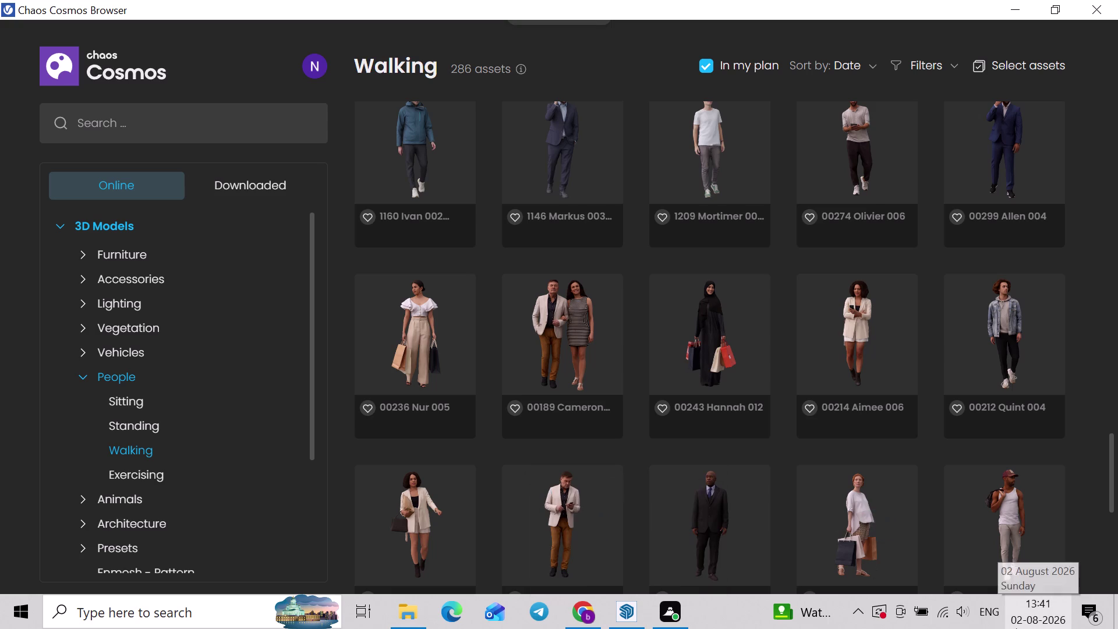
Scroll through the People > Walking models to the bottom of the list.
scroll(down, 3)
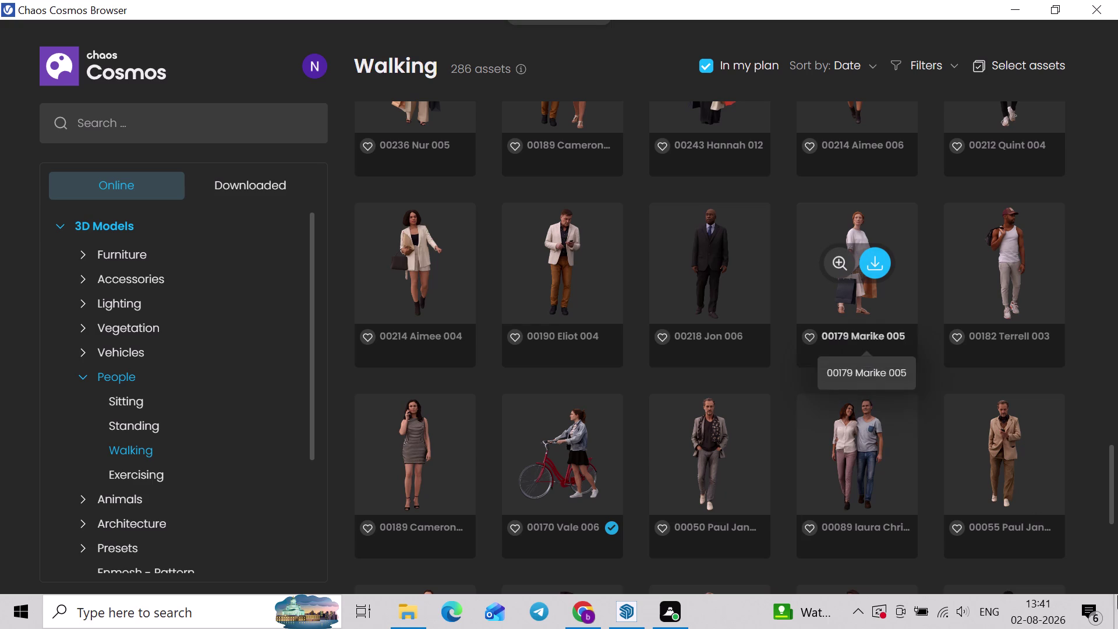
scroll(down, 3)
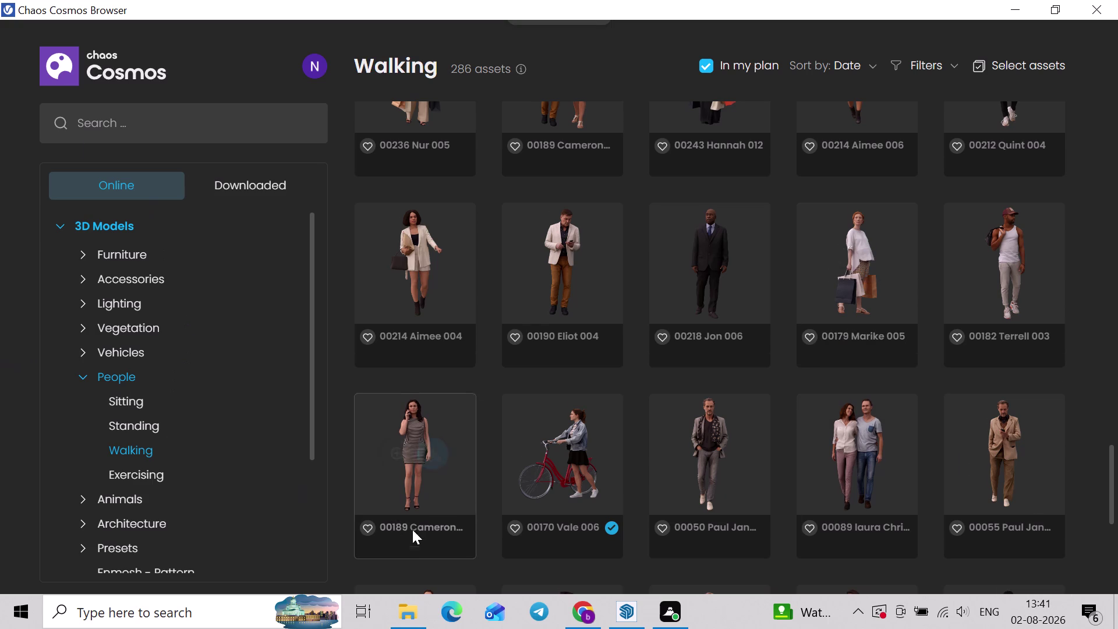
scroll(down, 3)
scroll(down, 3)
scroll(down, 3)
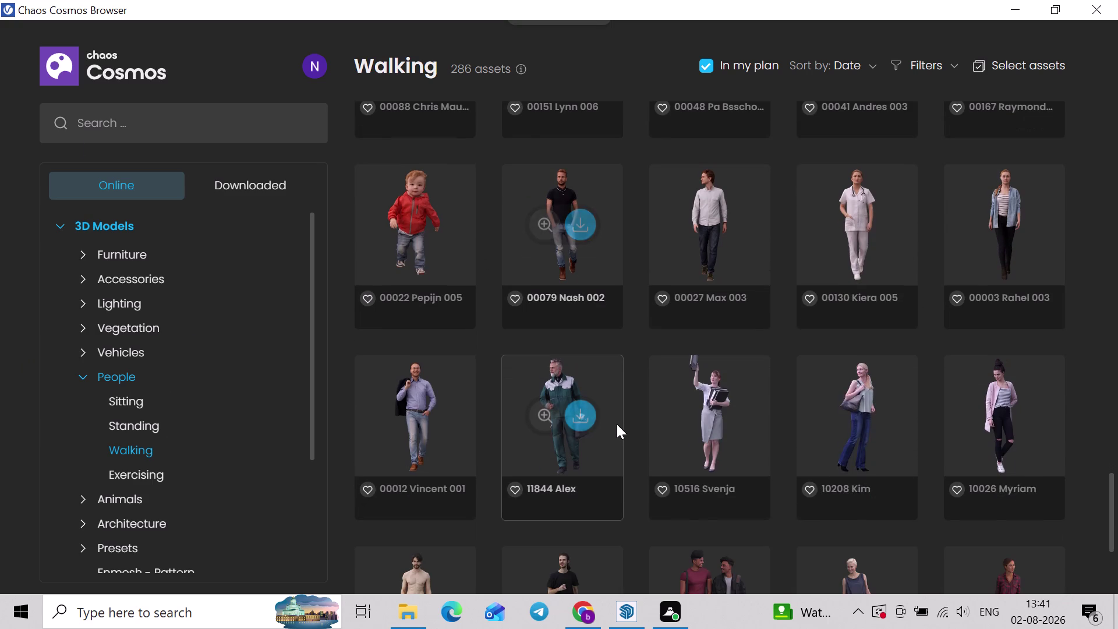
scroll(down, 3)
scroll(down, 3)
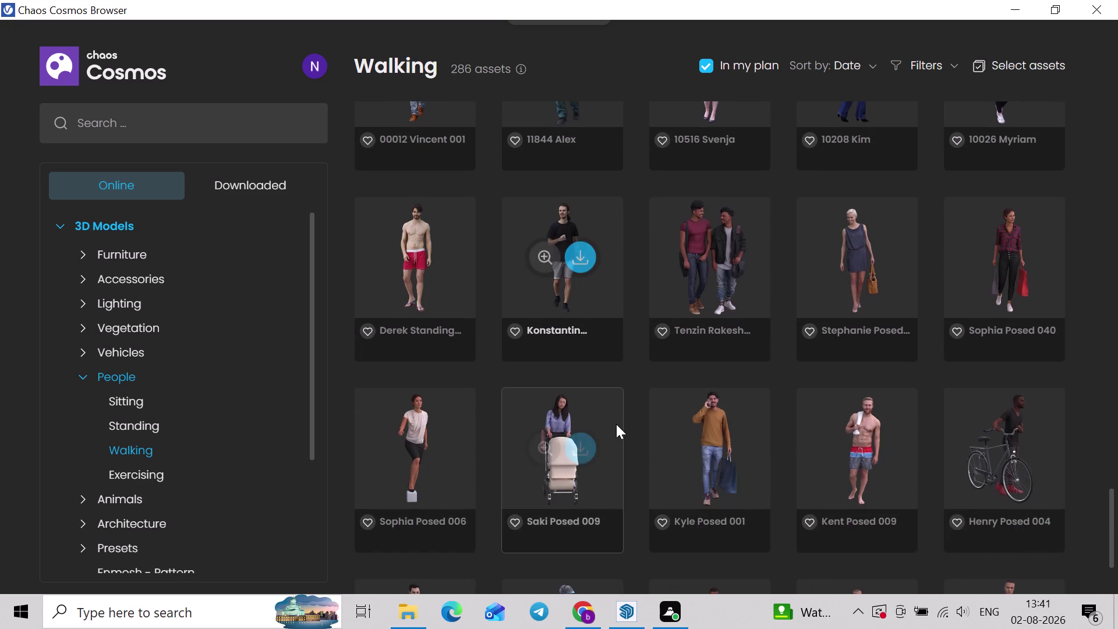
scroll(down, 3)
scroll(down, 3)
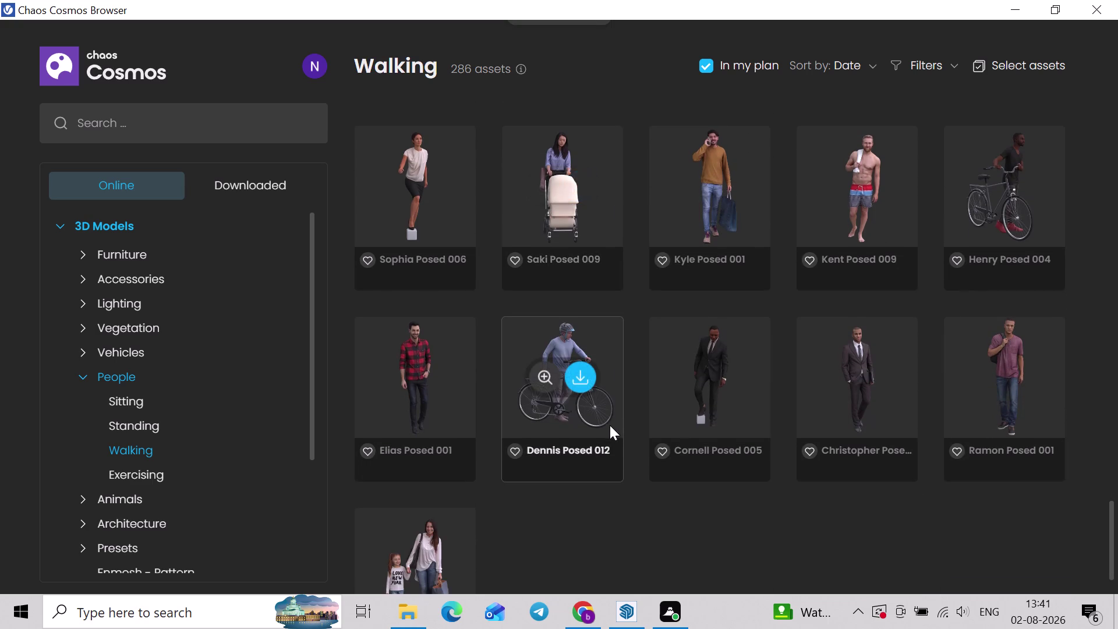
scroll(down, 3)
scroll(down, 3)
Scroll back up slightly and bring the SketchUp kitchen model to the front.
scroll(up, 3)
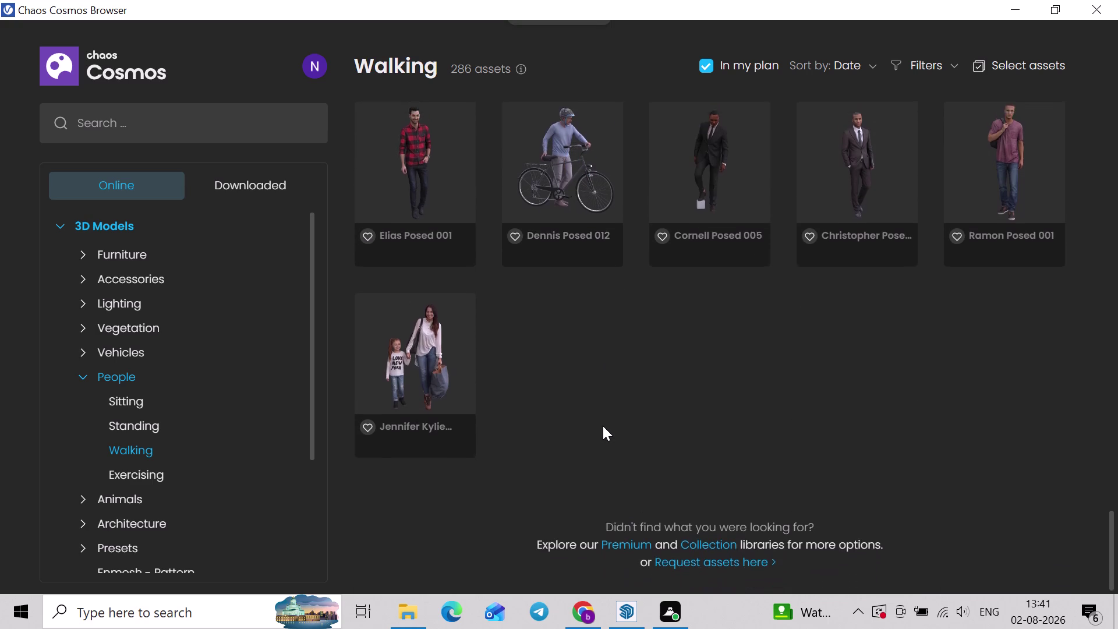
scroll(up, 3)
click(1114, 0)
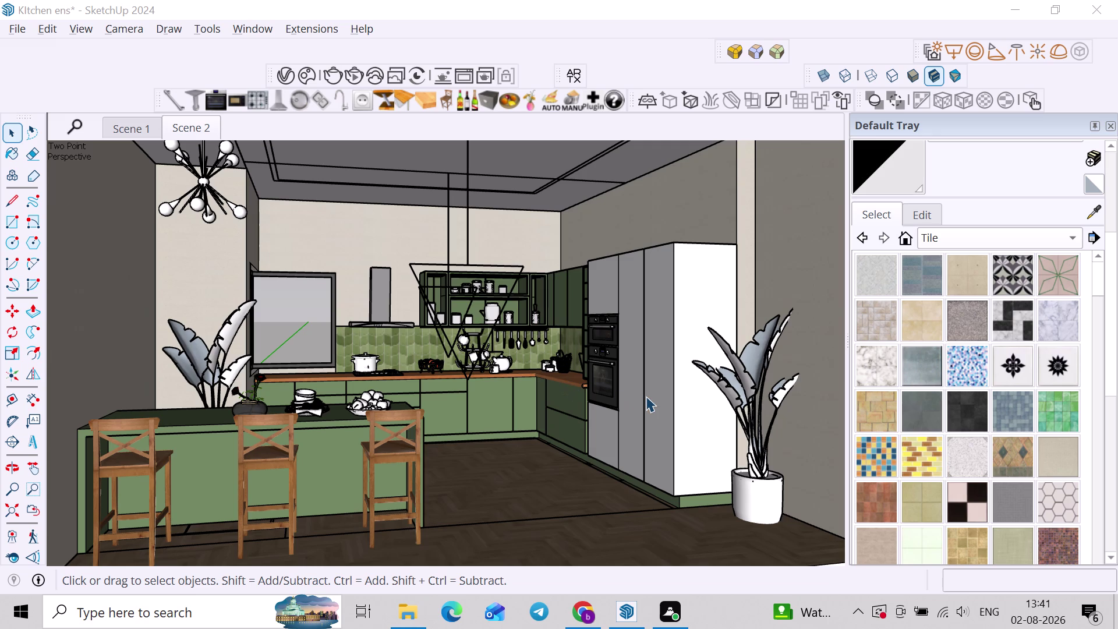
Zoom and orbit toward the kitchen cooktop wall, then return to Chaos Cosmos.
scroll(up, 3)
middle_drag(559, 283, 454, 328)
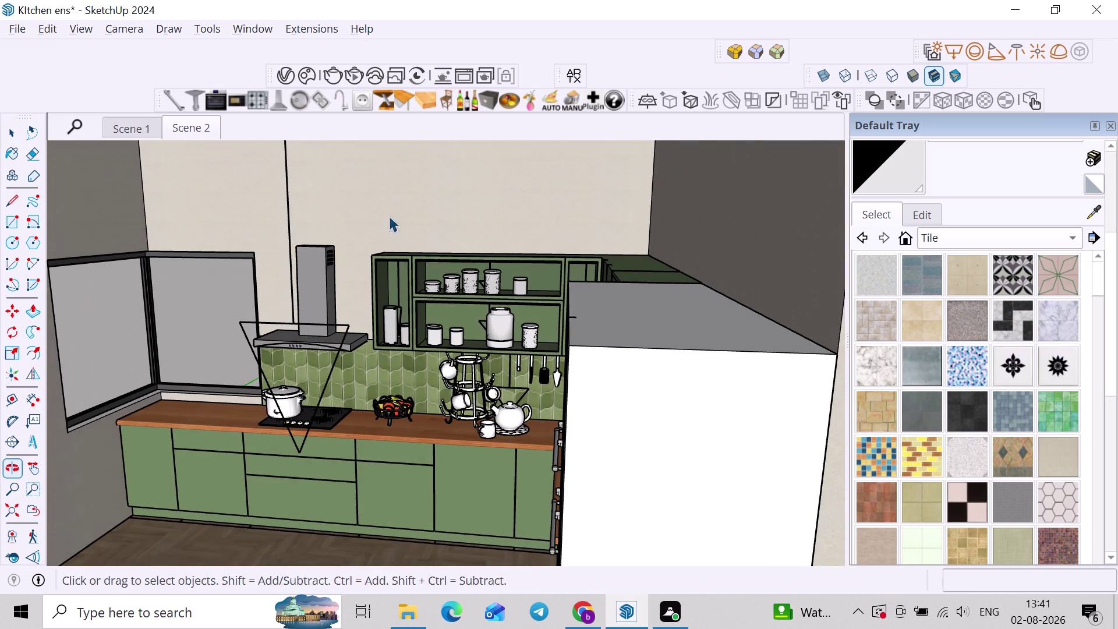
click(303, 73)
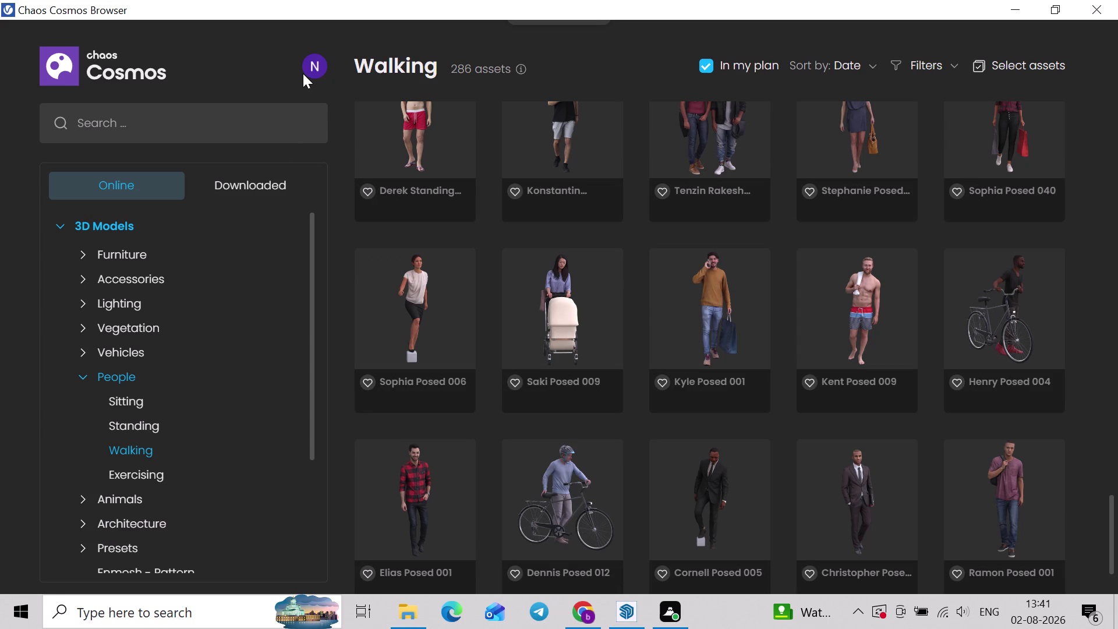
Switch from Walking people to all 3D Models and search the library for 'plant'.
click(126, 222)
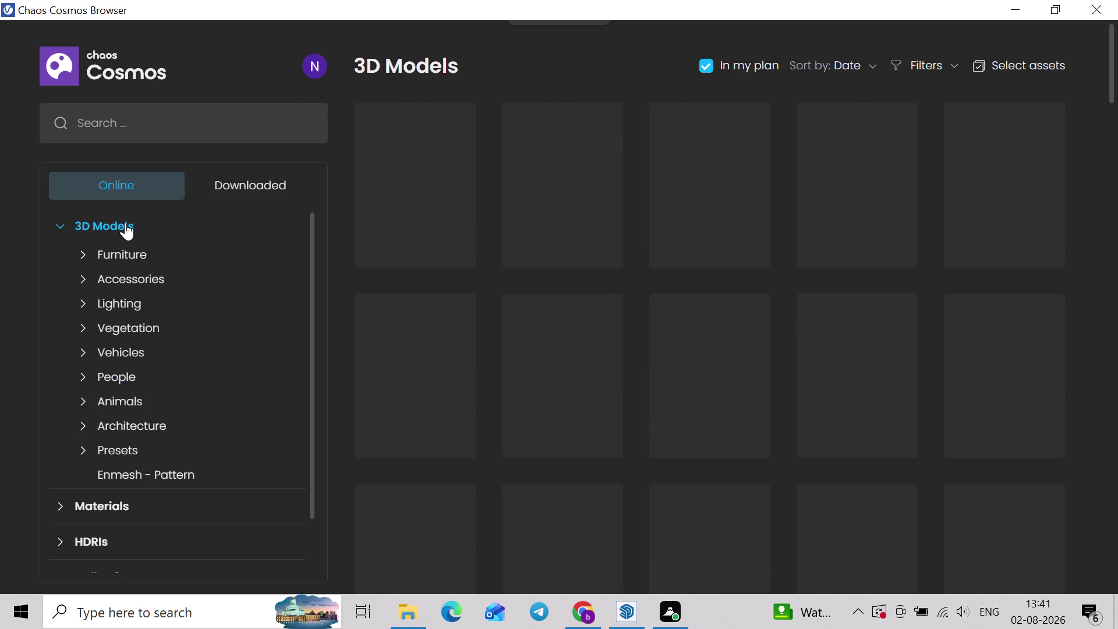
scroll(up, 3)
scroll(up, 3)
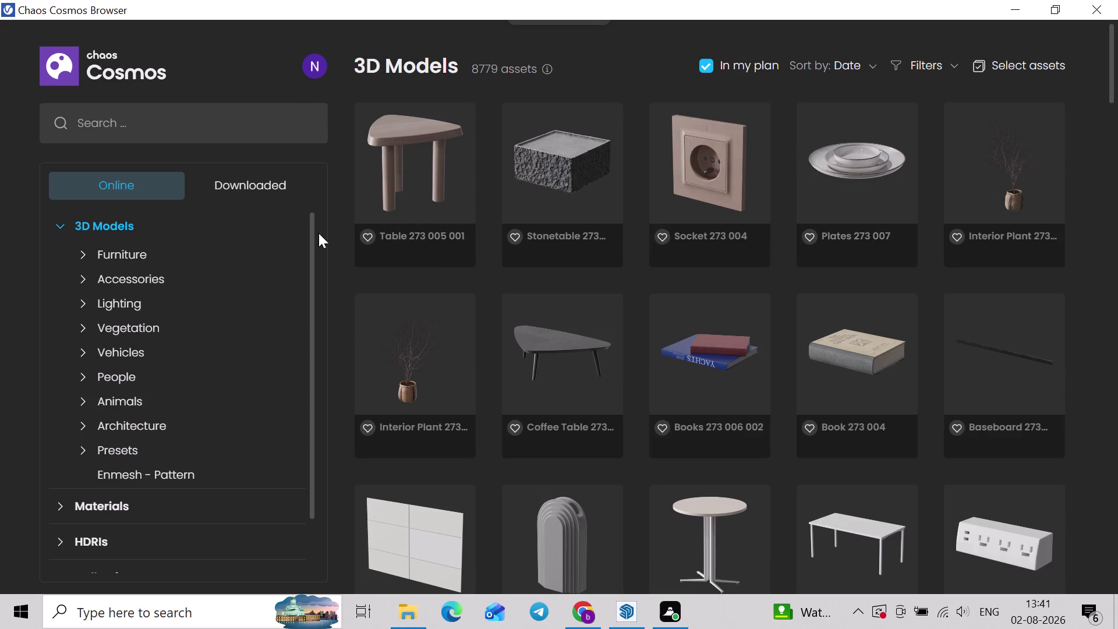
click(249, 130)
text(PLAN)
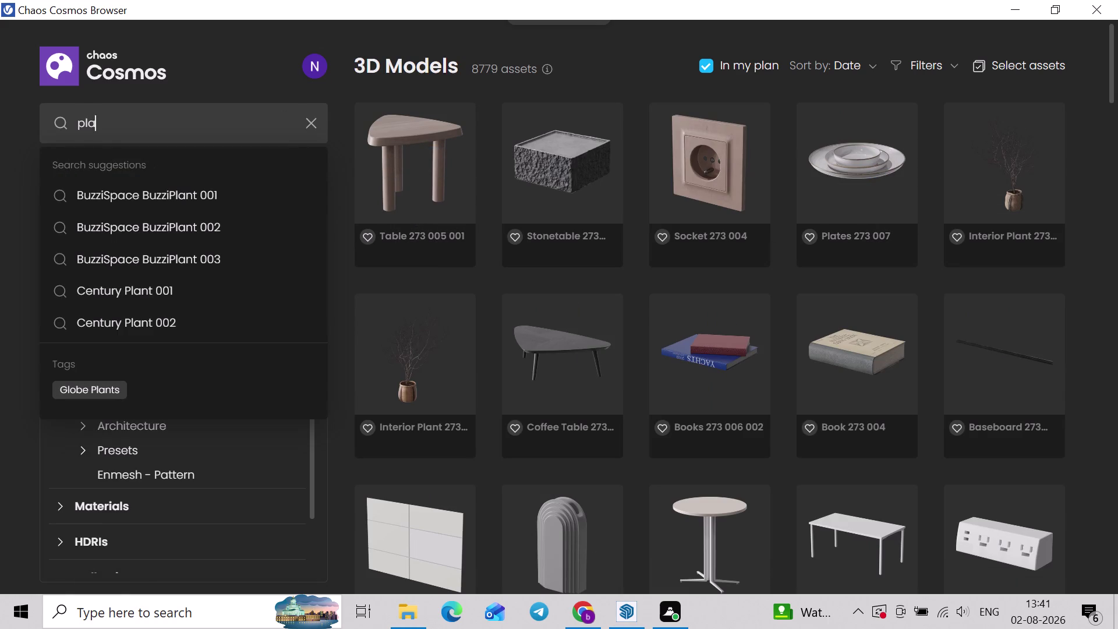
text(T)
key(space)
key(Return)
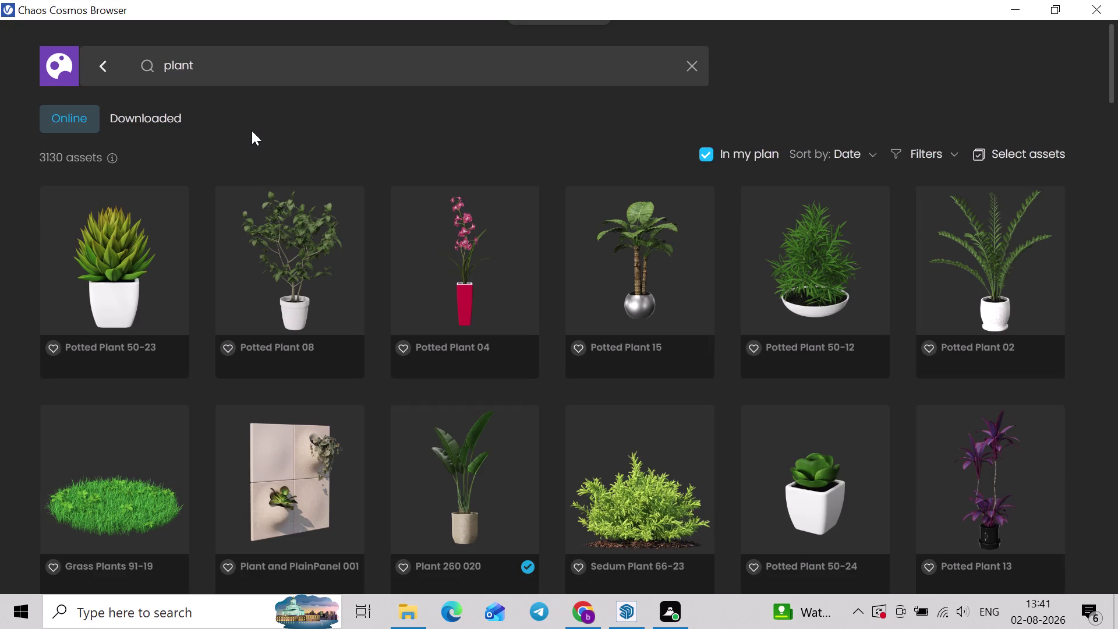
scroll(down, 3)
scroll(down, 3)
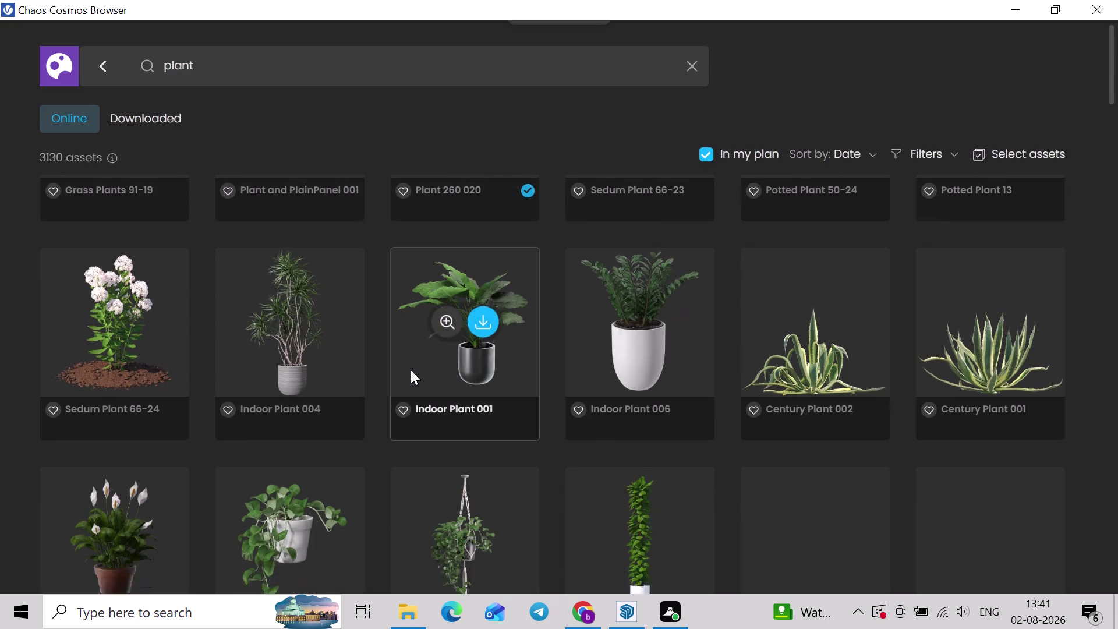
scroll(down, 3)
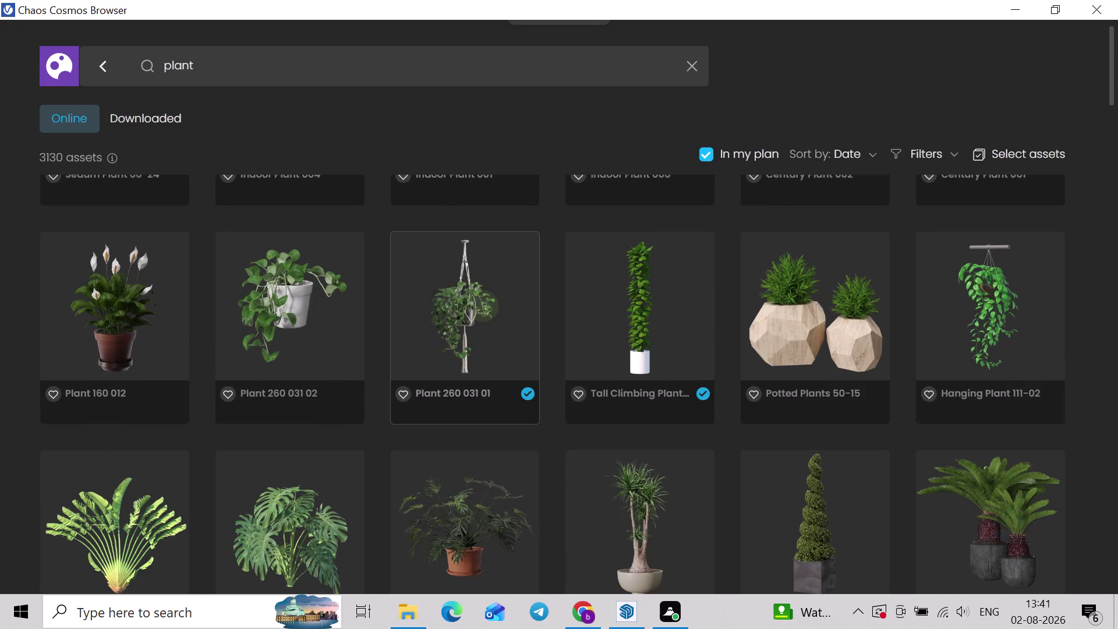
scroll(down, 3)
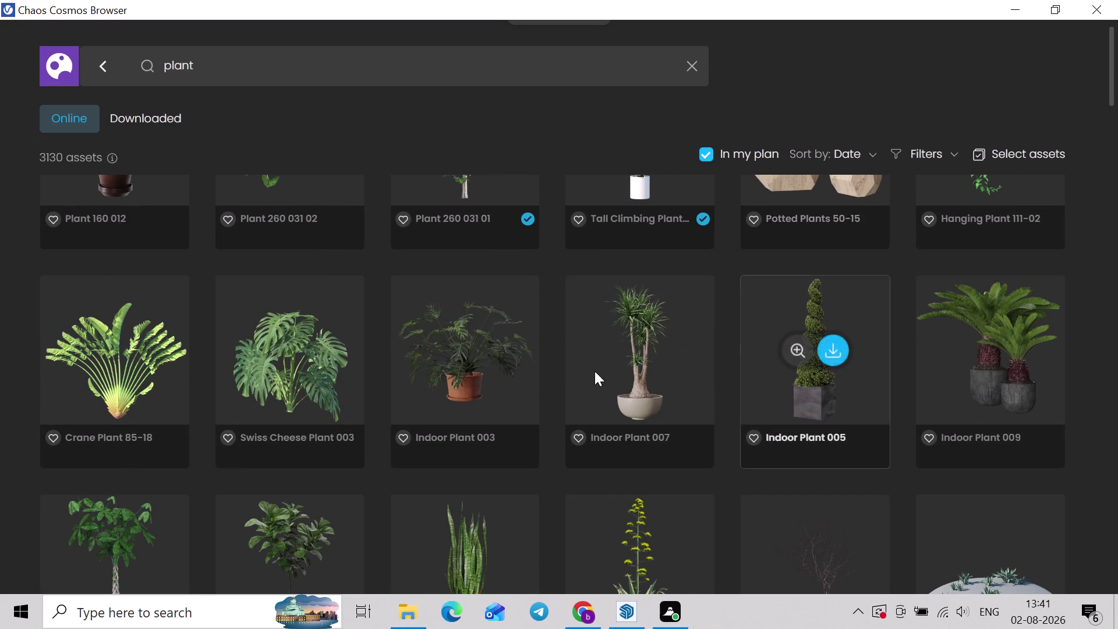
scroll(down, 3)
scroll(down, 3)
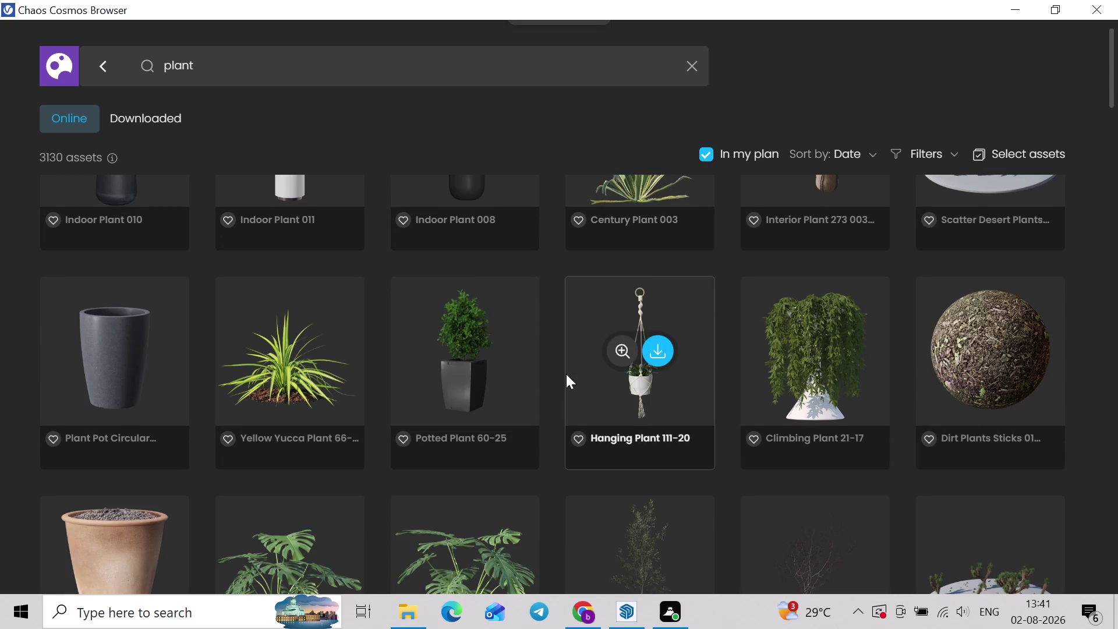
scroll(down, 3)
scroll(down, 3)
scroll(down, 3)
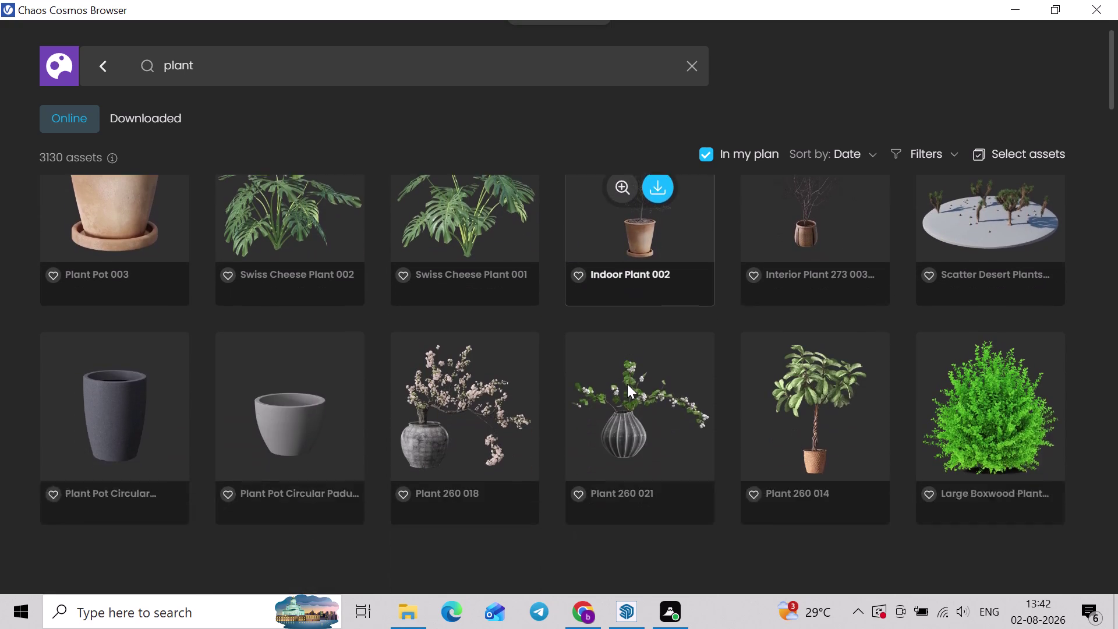
scroll(down, 3)
scroll(down, 3)
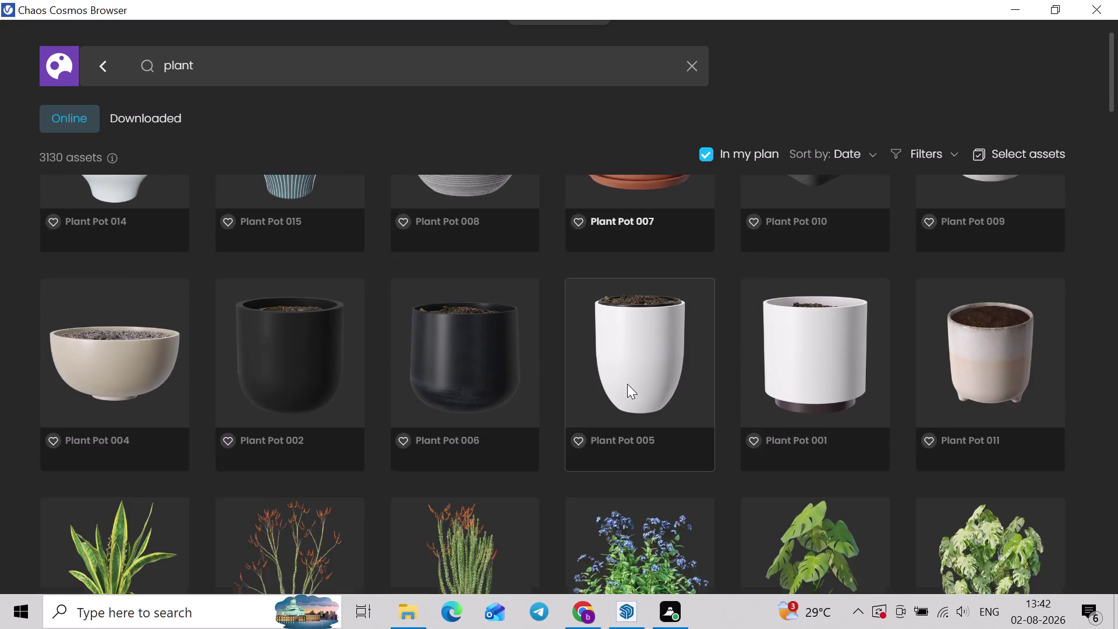
scroll(down, 3)
scroll(down, 3)
scroll(down, 3)
scroll(down, 3)
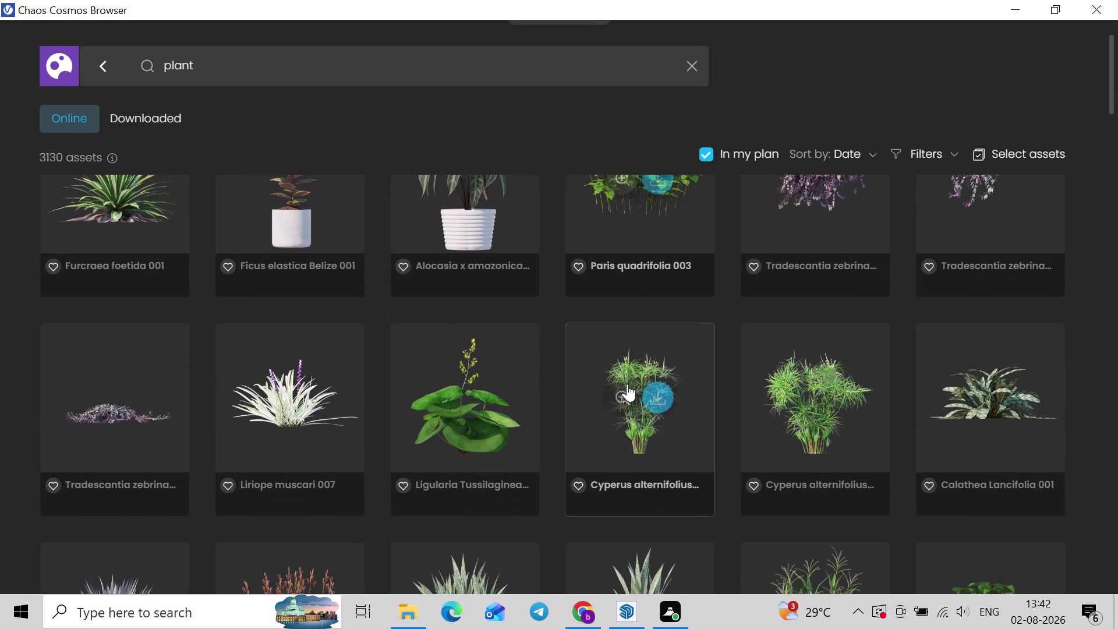
scroll(down, 3)
scroll(down, 3)
scroll(down, 3)
scroll(down, 3)
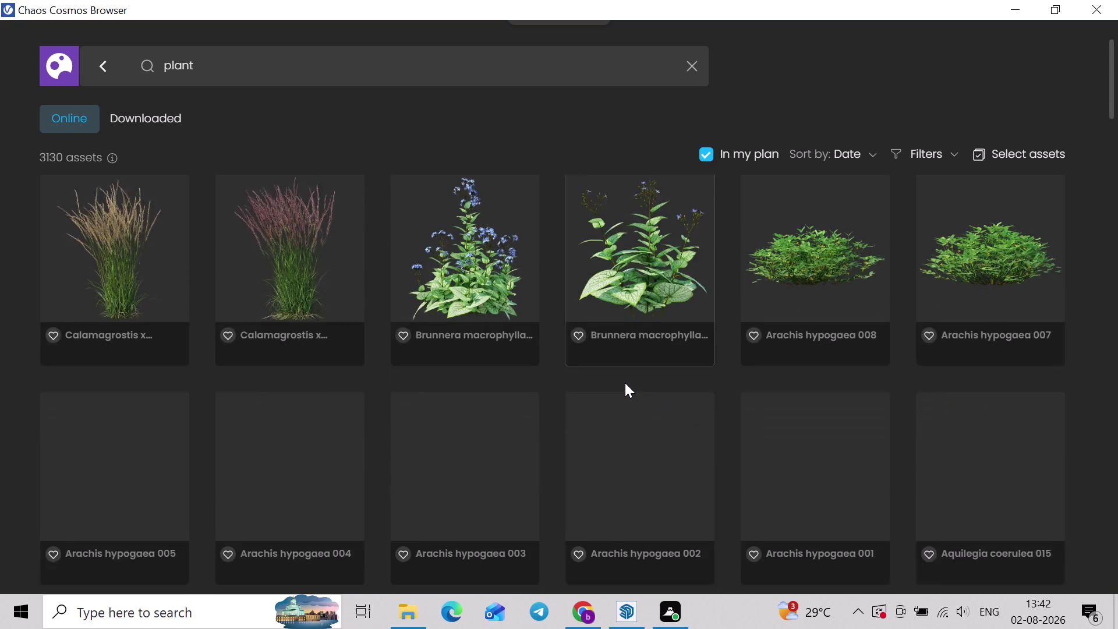
scroll(down, 3)
scroll(down, 3)
scroll(down, 3)
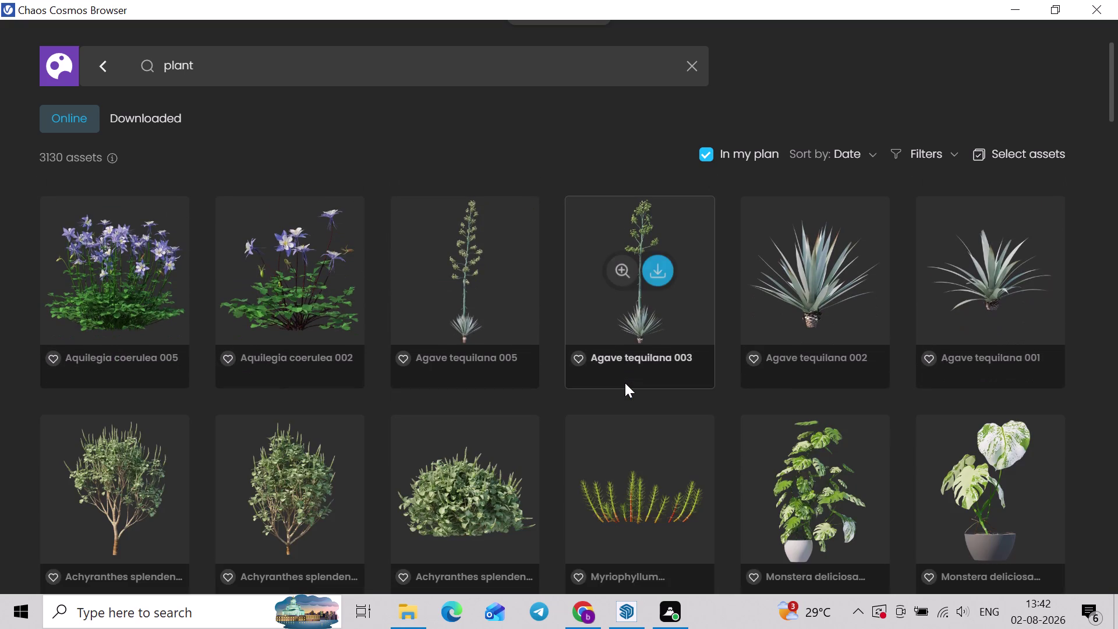
scroll(down, 3)
scroll(down, 3)
scroll(down, 3)
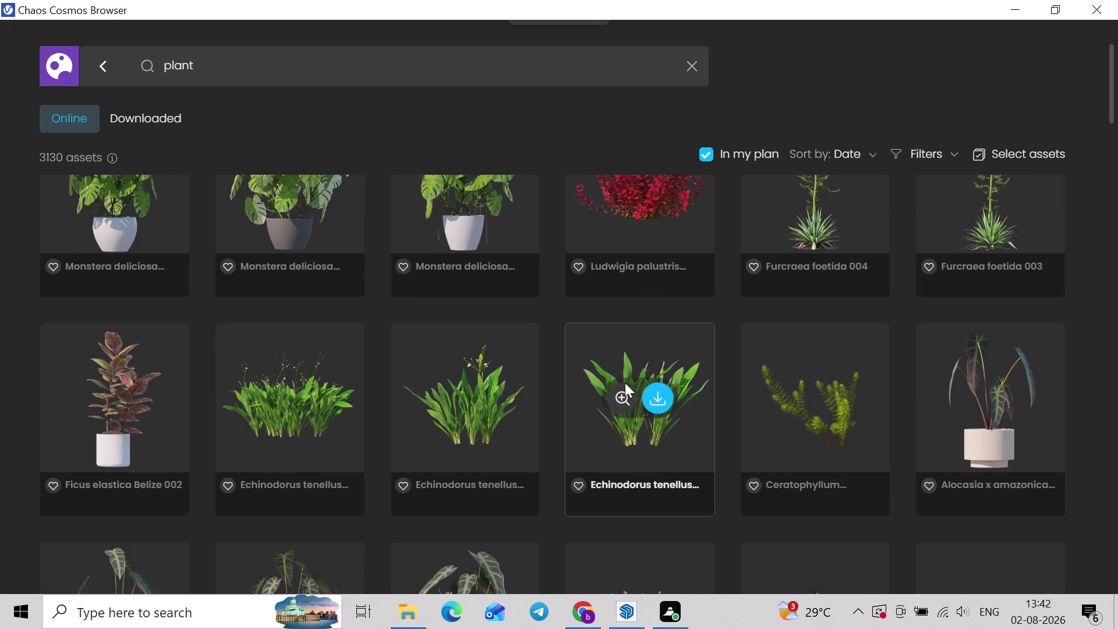
scroll(down, 3)
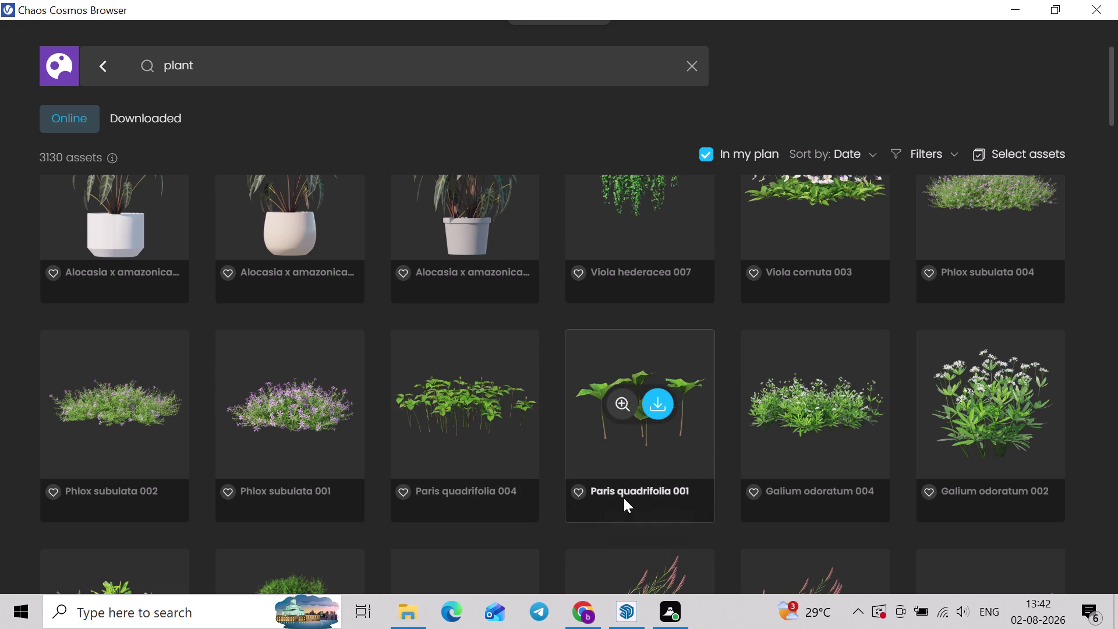
scroll(down, 3)
scroll(down, 3)
scroll(down, 3)
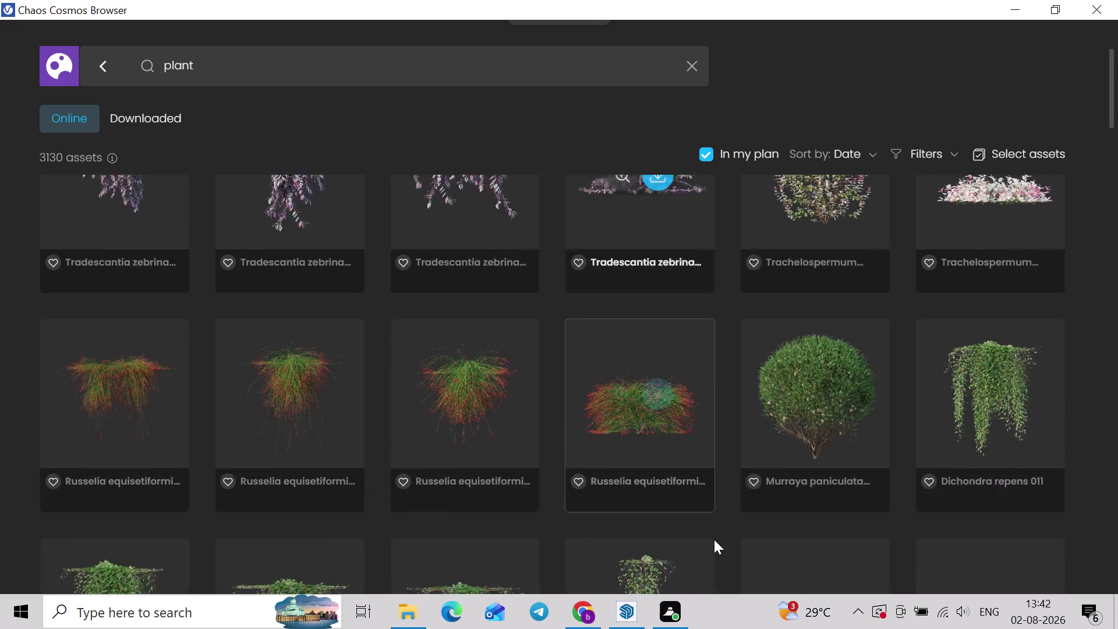
scroll(down, 3)
scroll(down, 3)
scroll(down, 3)
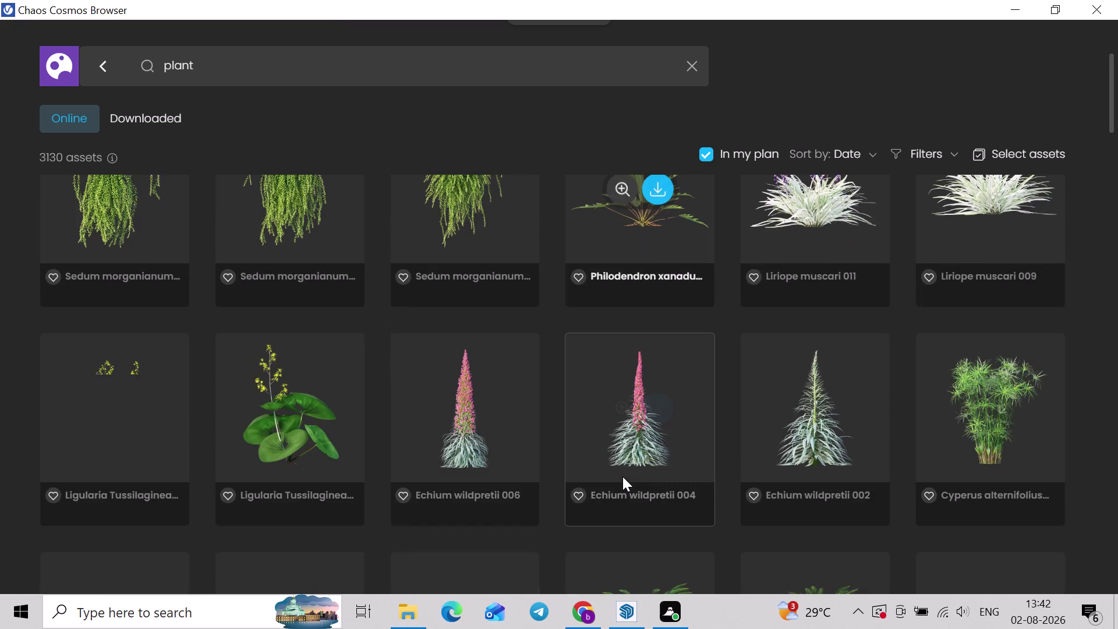
scroll(down, 3)
scroll(down, 3)
scroll(down, 3)
scroll(down, 3)
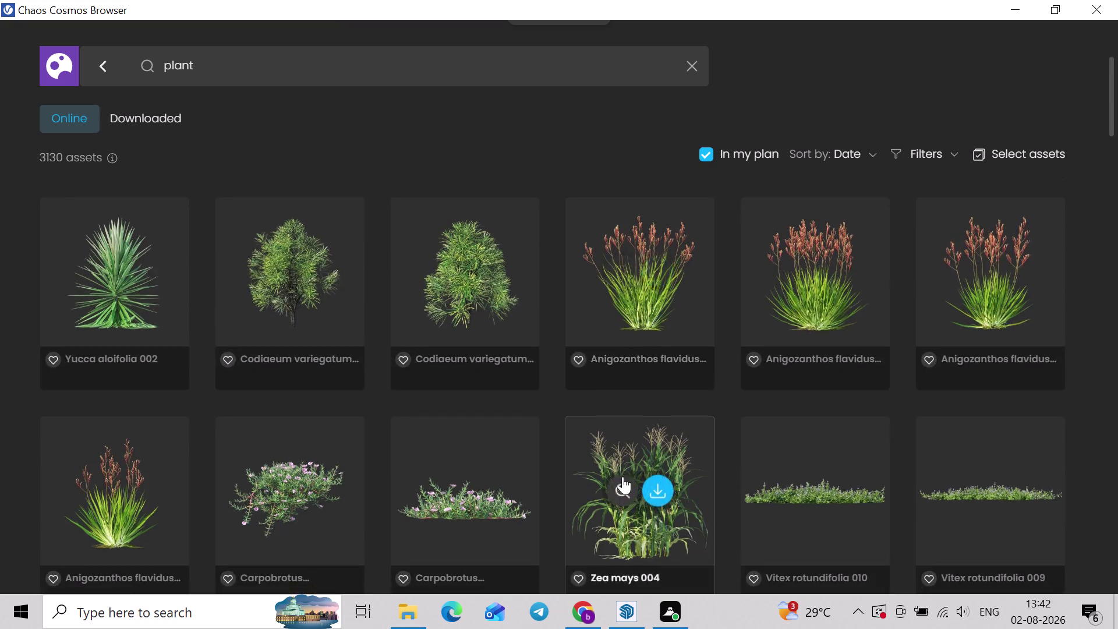
scroll(down, 3)
scroll(down, 3)
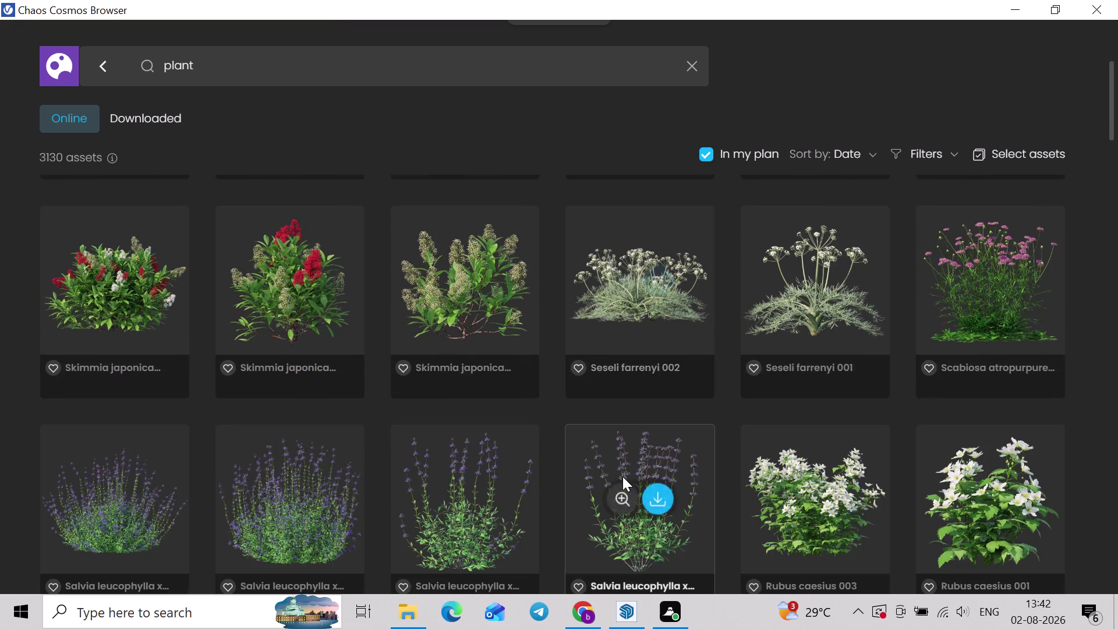
scroll(down, 3)
scroll(down, 3)
scroll(down, 3)
scroll(down, 3)
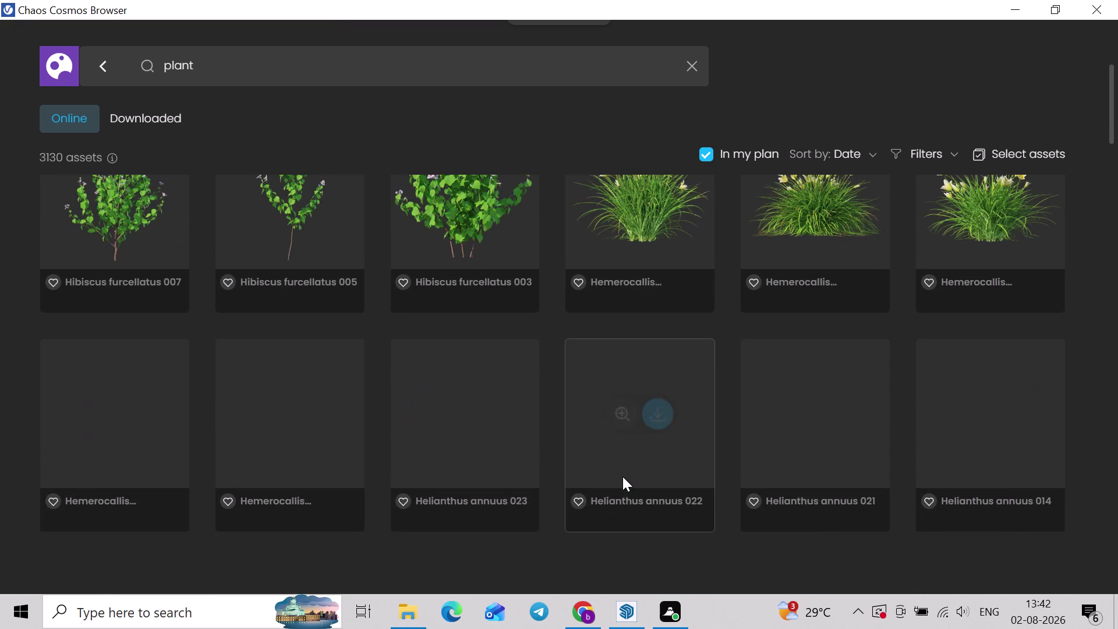
scroll(down, 3)
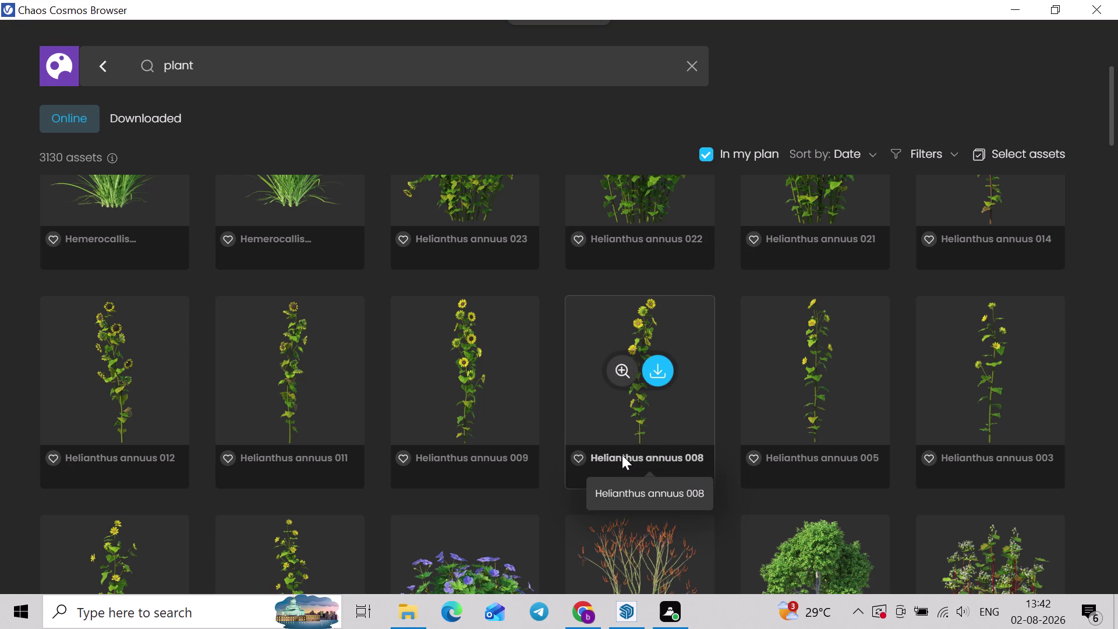
scroll(down, 3)
scroll(down, 3)
scroll(down, 3)
scroll(down, 3)
scroll(down, 3)
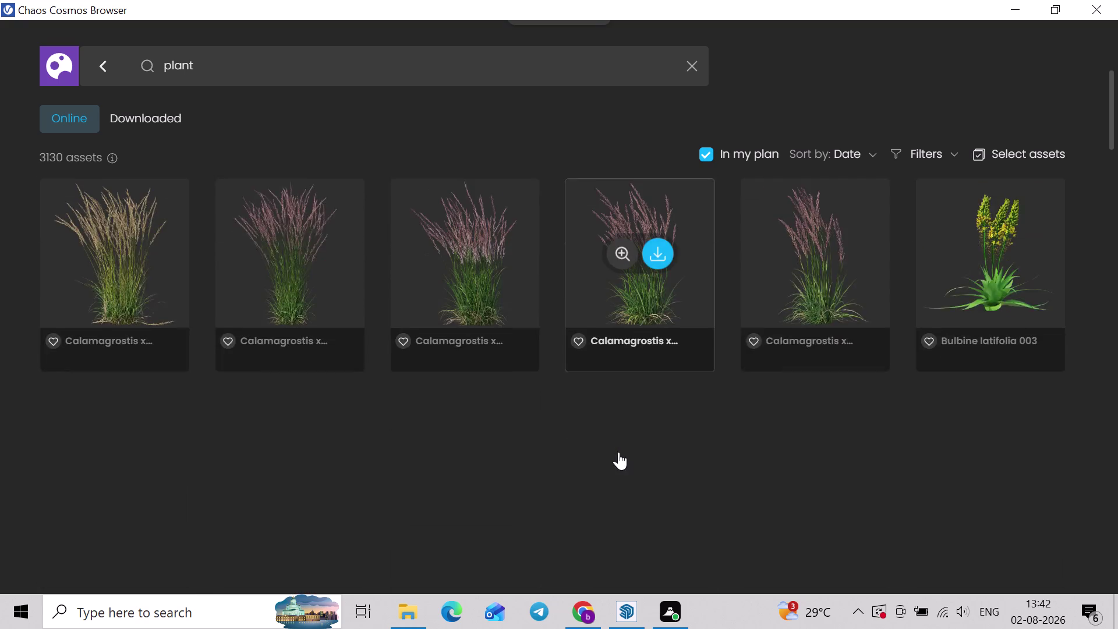
scroll(down, 3)
scroll(down, 3)
scroll(down, 3)
scroll(down, 3)
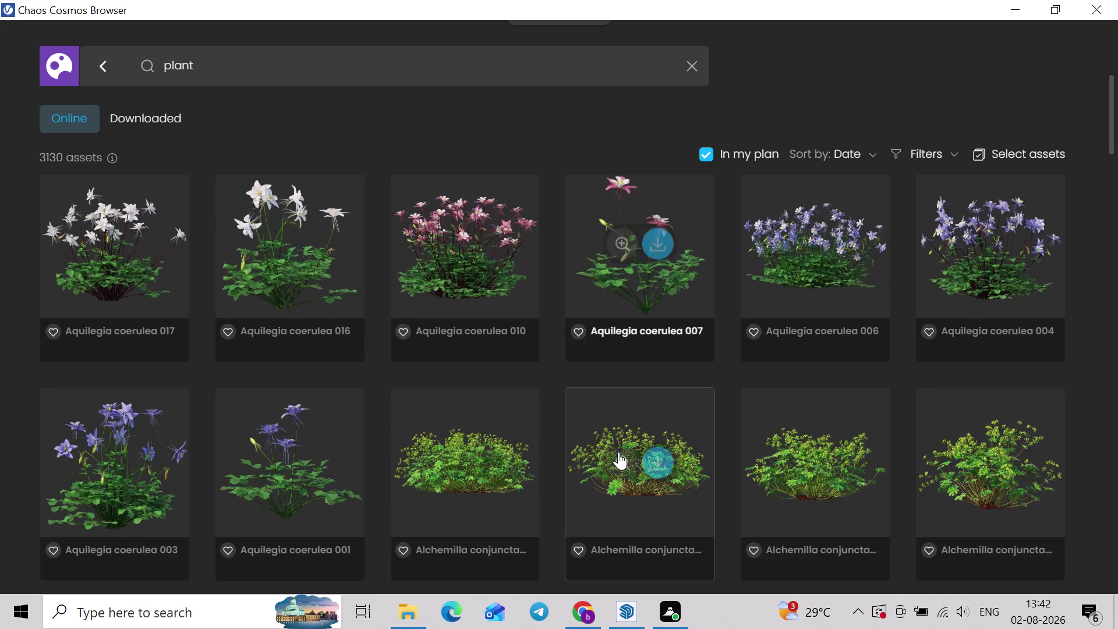
scroll(down, 3)
scroll(down, 3)
scroll(down, 3)
scroll(down, 3)
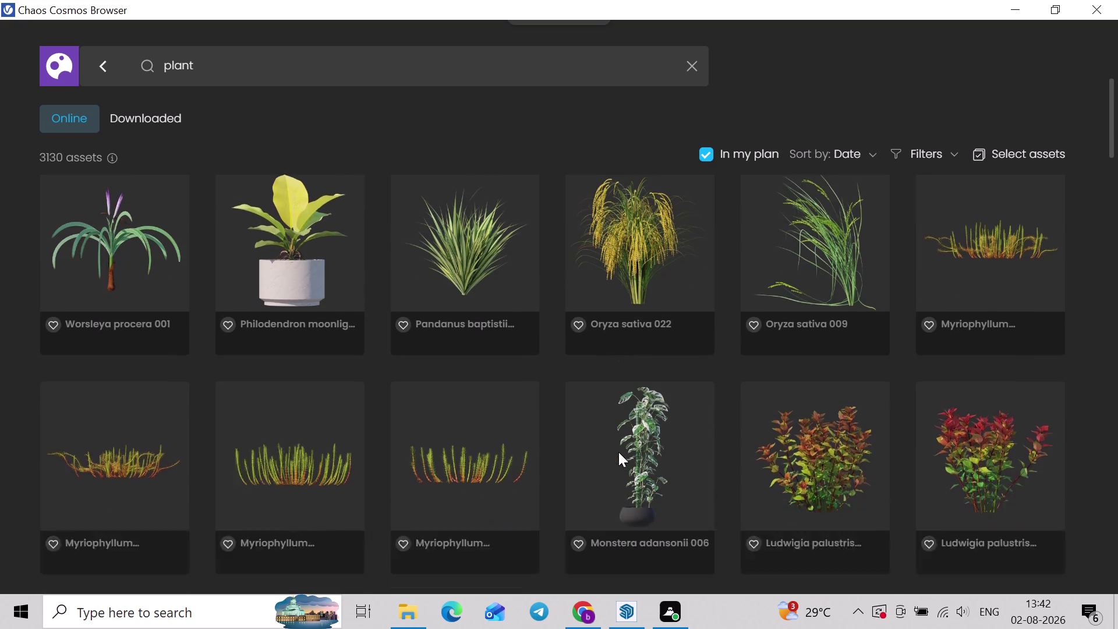
scroll(down, 3)
scroll(down, 3)
scroll(down, 3)
scroll(down, 3)
scroll(down, 3)
scroll(down, 3)
scroll(down, 3)
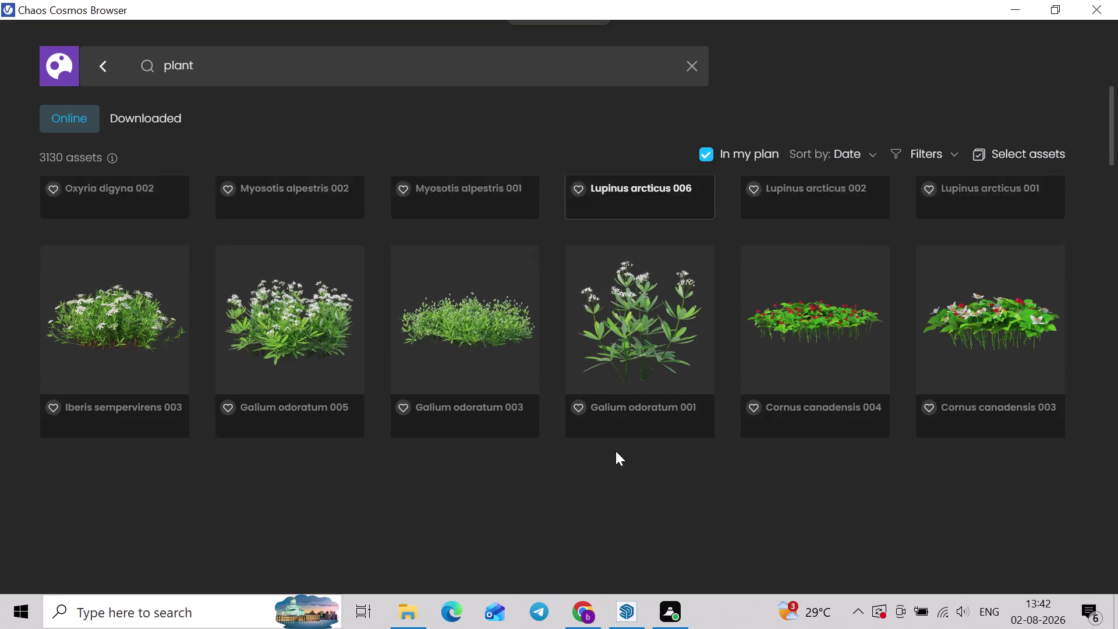
scroll(down, 3)
scroll(down, 3)
scroll(down, 3)
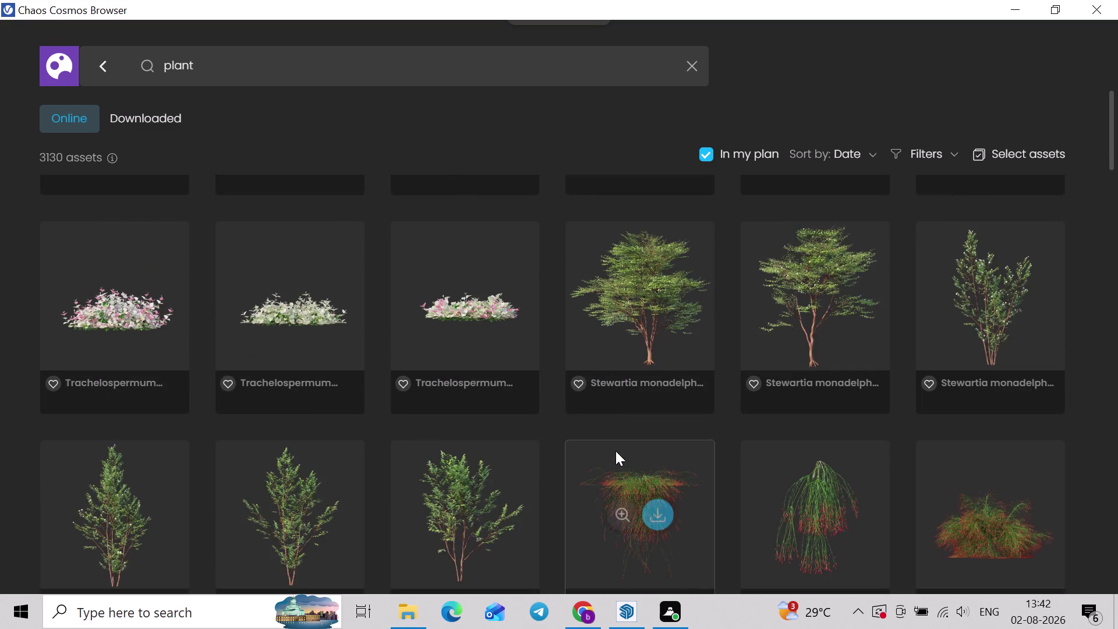
scroll(down, 3)
scroll(down, 3)
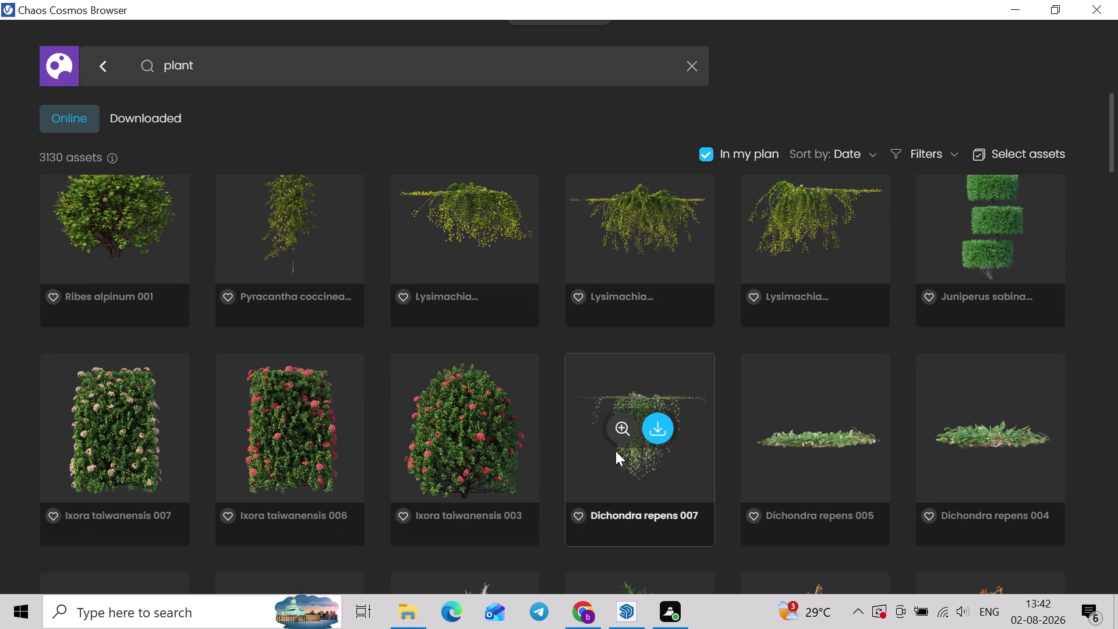
scroll(down, 3)
scroll(down, 3)
scroll(down, 3)
scroll(down, 3)
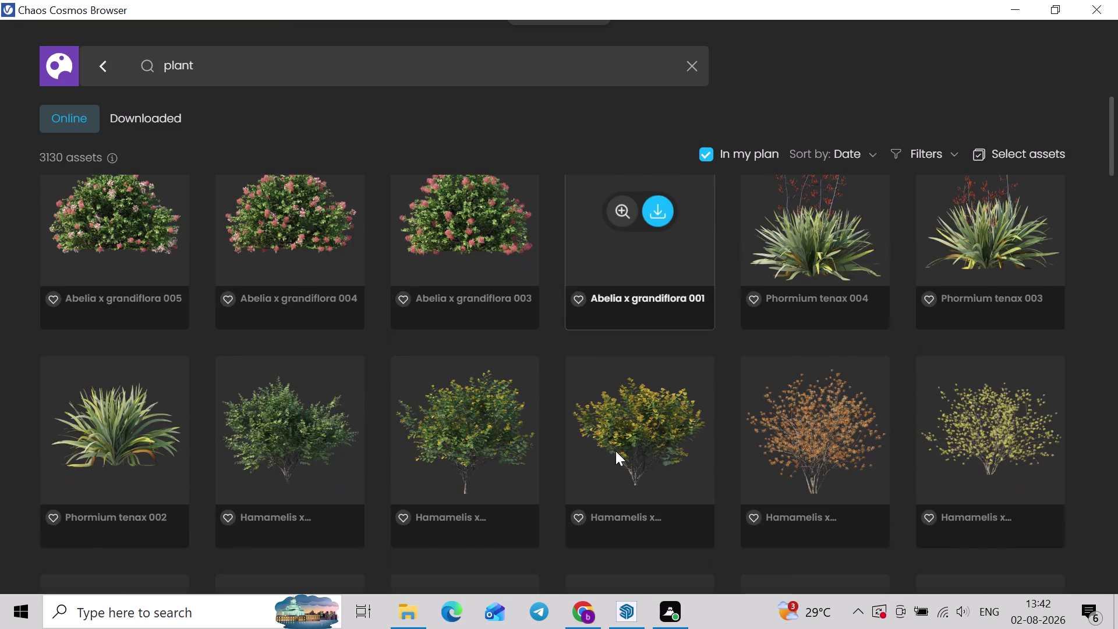
scroll(down, 3)
scroll(down, 3)
scroll(down, 3)
scroll(down, 3)
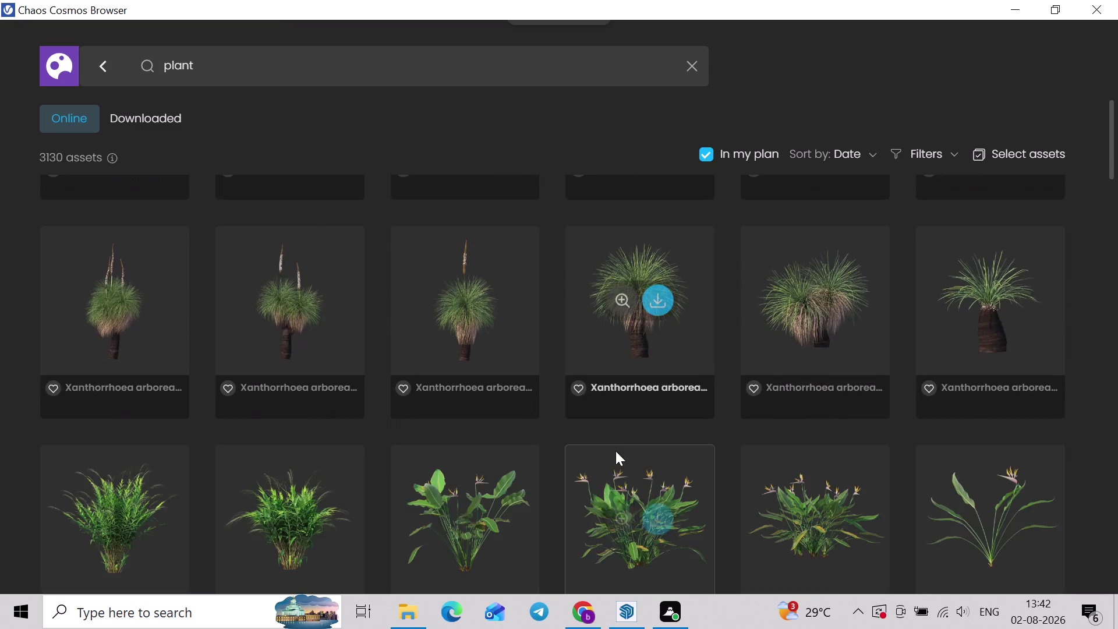
scroll(down, 3)
scroll(down, 3)
scroll(down, 3)
scroll(up, 3)
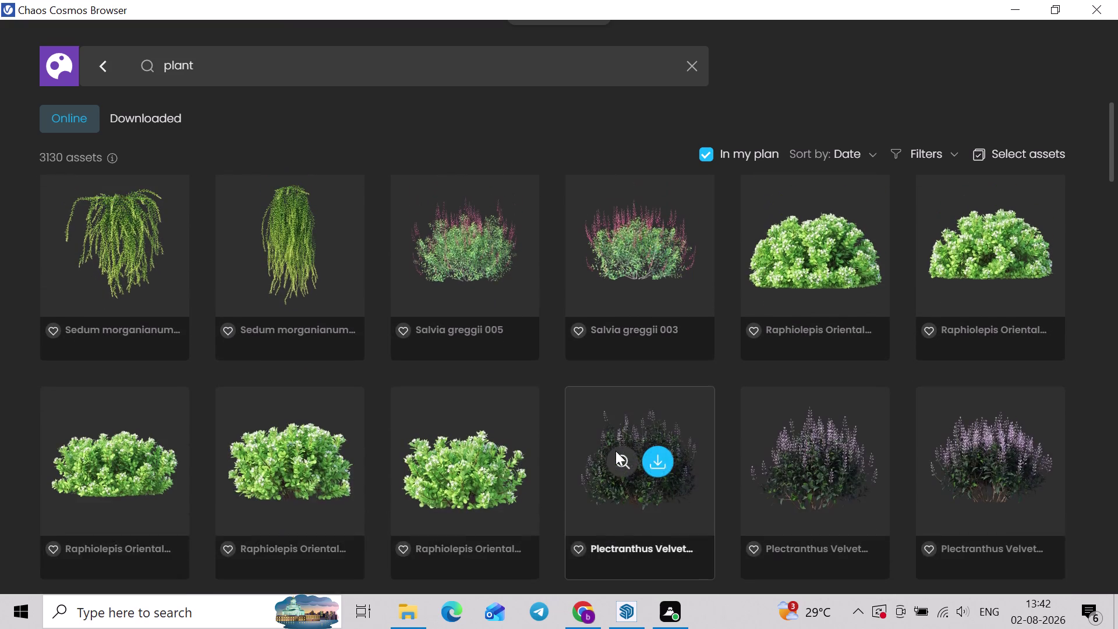
scroll(down, 3)
scroll(down, 3)
scroll(down, 3)
scroll(down, 3)
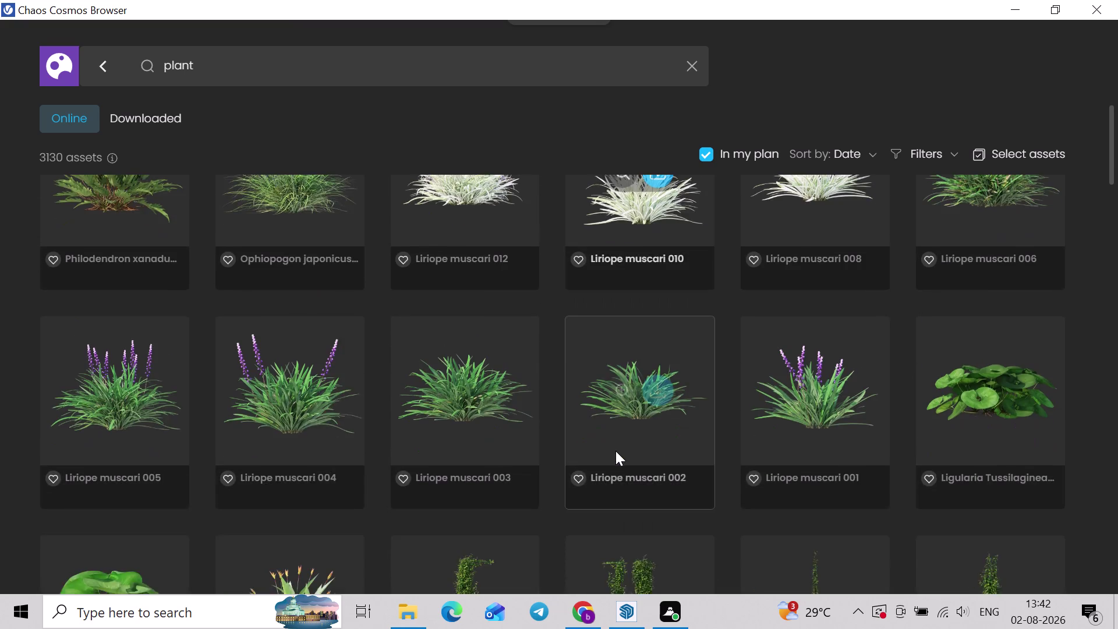
scroll(down, 3)
scroll(down, 3)
scroll(down, 3)
scroll(down, 3)
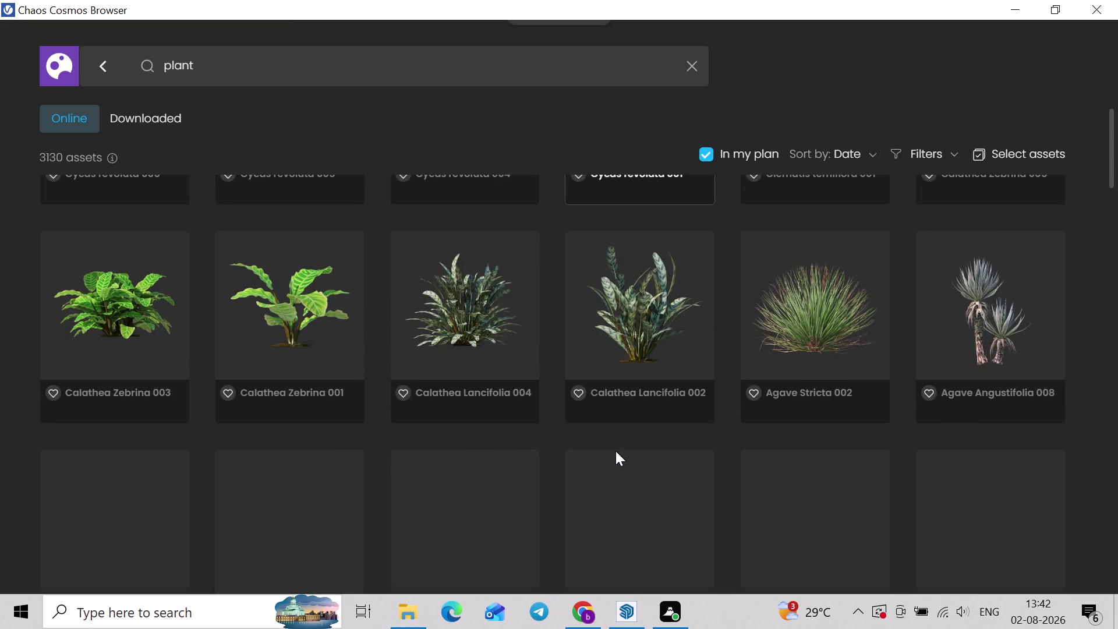
scroll(down, 3)
scroll(down, 3)
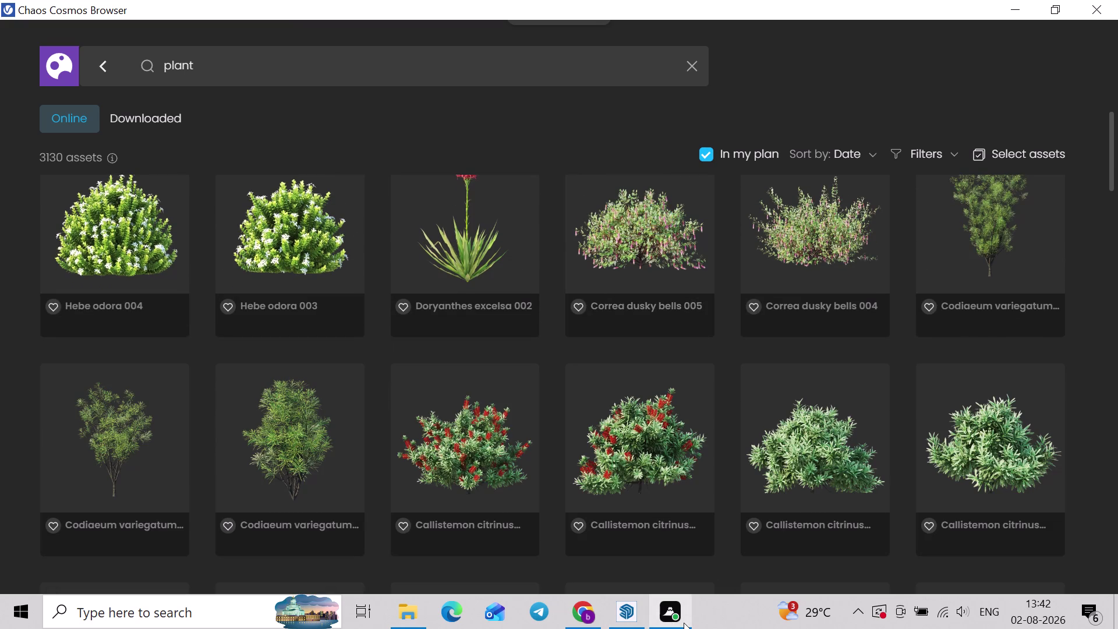